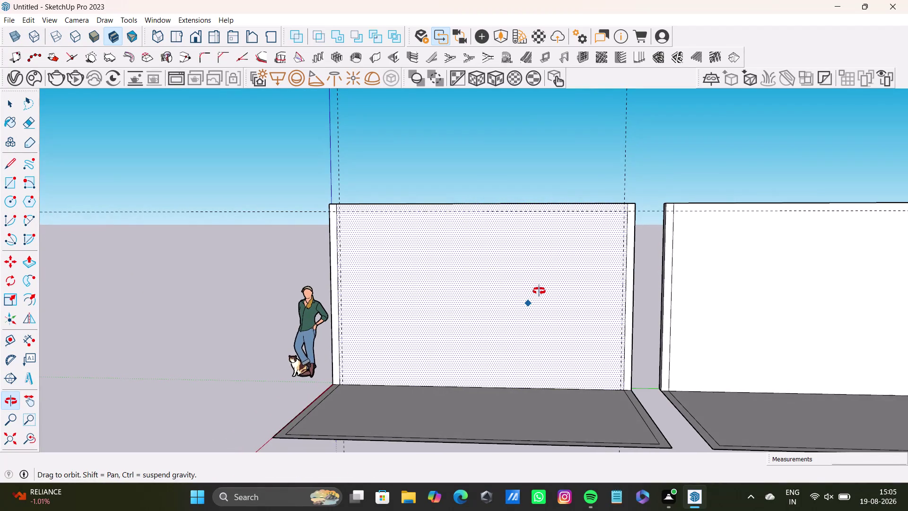
Zoom in slightly on the dotted front wall face to prepare for placing guides.
scroll(up, 3)
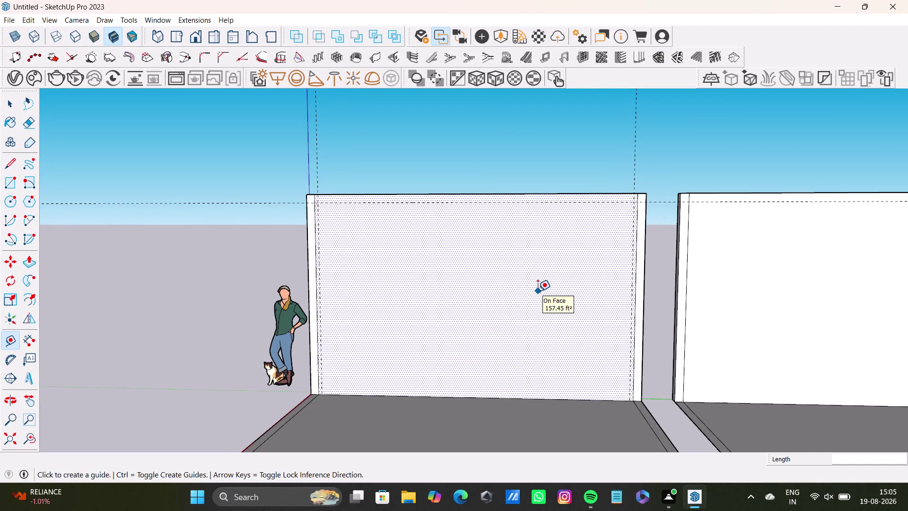